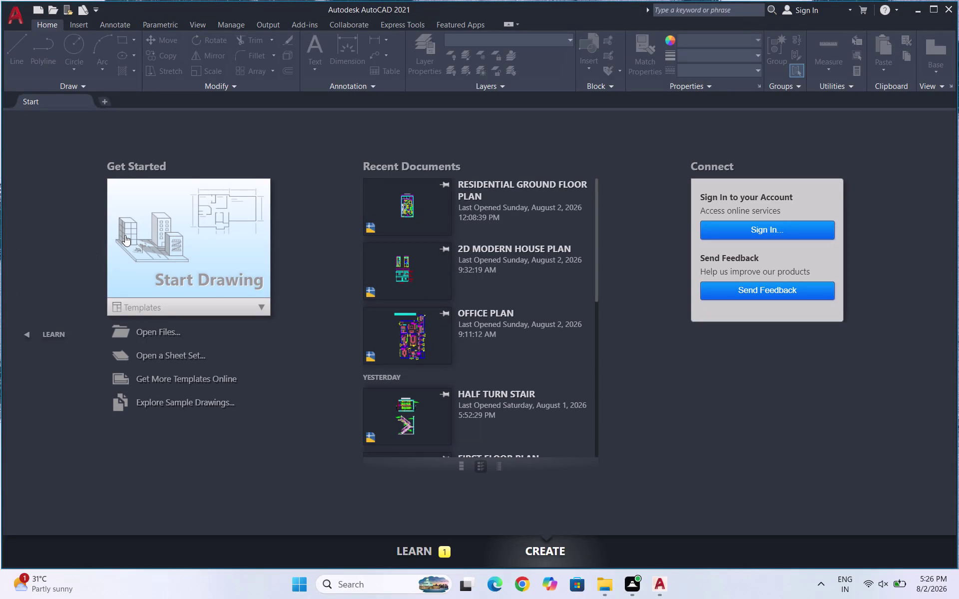
Start a new blank drawing, Drawing1, and bring up its Save Drawing As dialog.
double_click(197, 225)
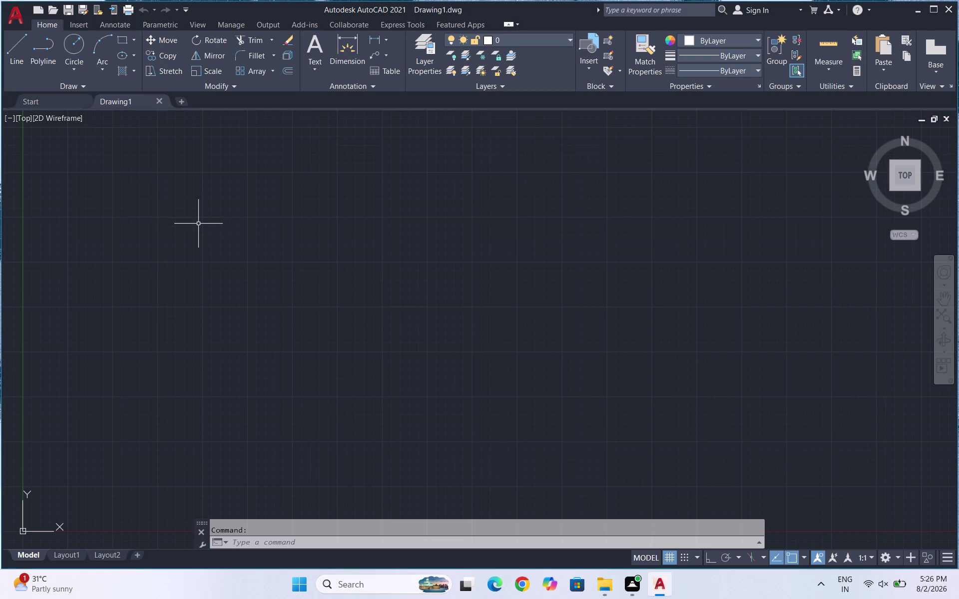
key(ctrl+s)
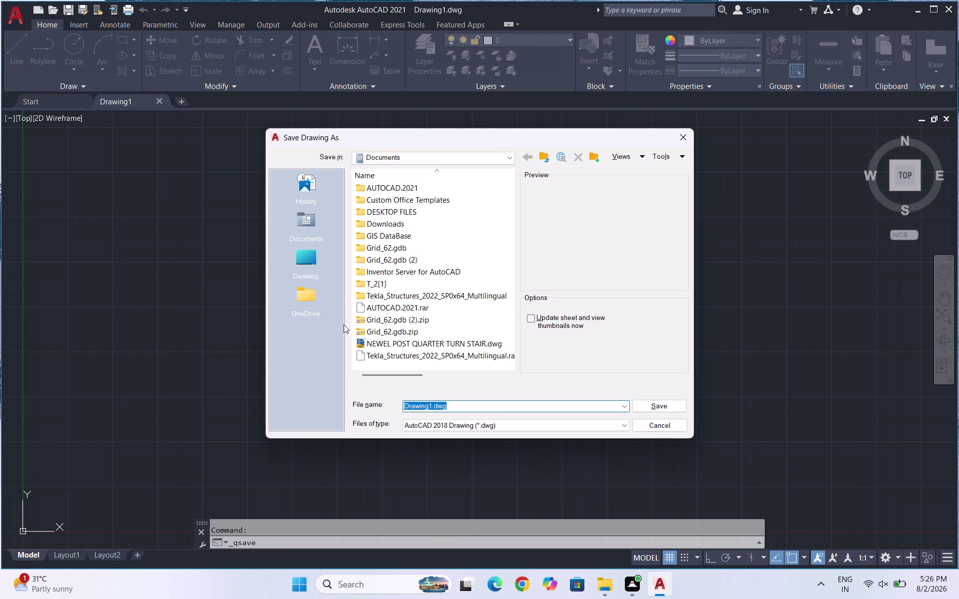
Save Drawing1 as 'kitchen isometric drawing' in the Desktop INTERNSHIP folder.
click(313, 256)
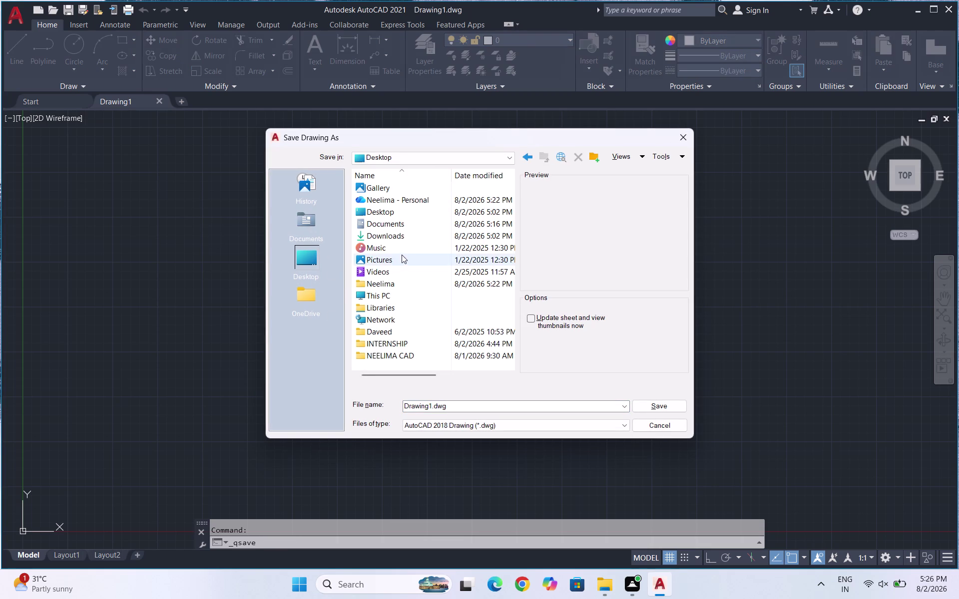
double_click(418, 345)
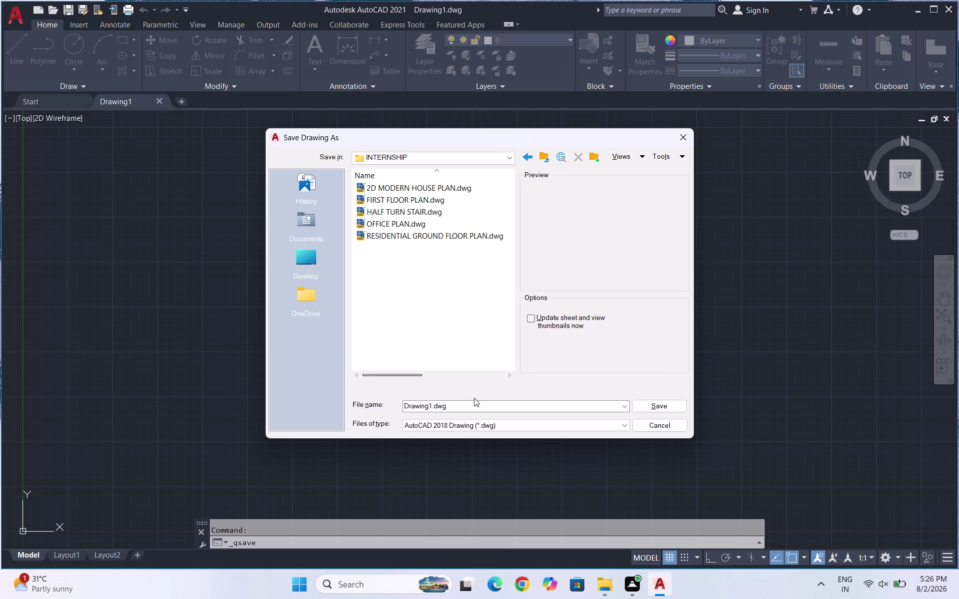
drag(473, 398, 437, 410)
drag(450, 409, 355, 417)
text(k)
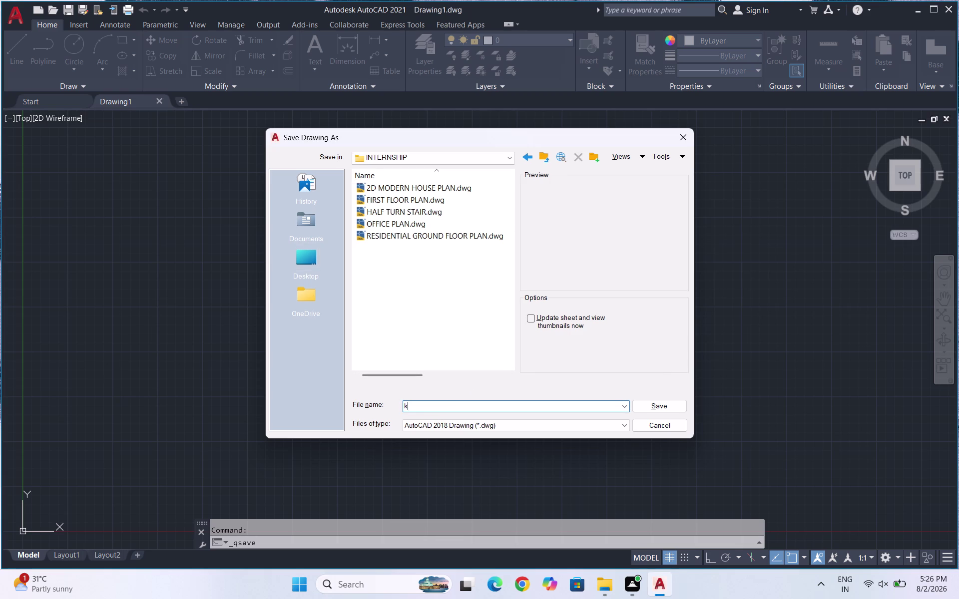
text(itchen)
key(space)
text(is)
text(ometri)
text(c drawin)
text(g)
click(659, 407)
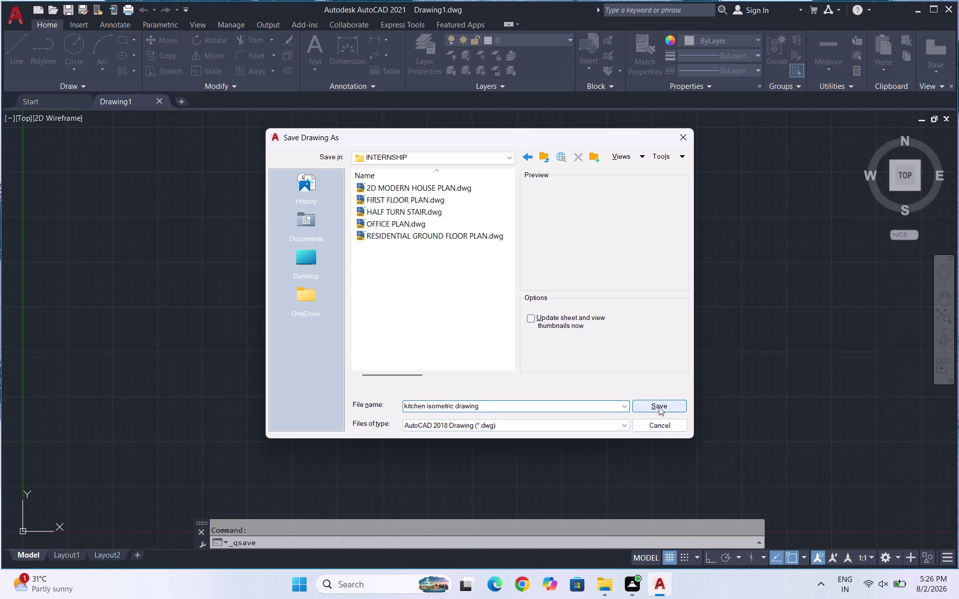